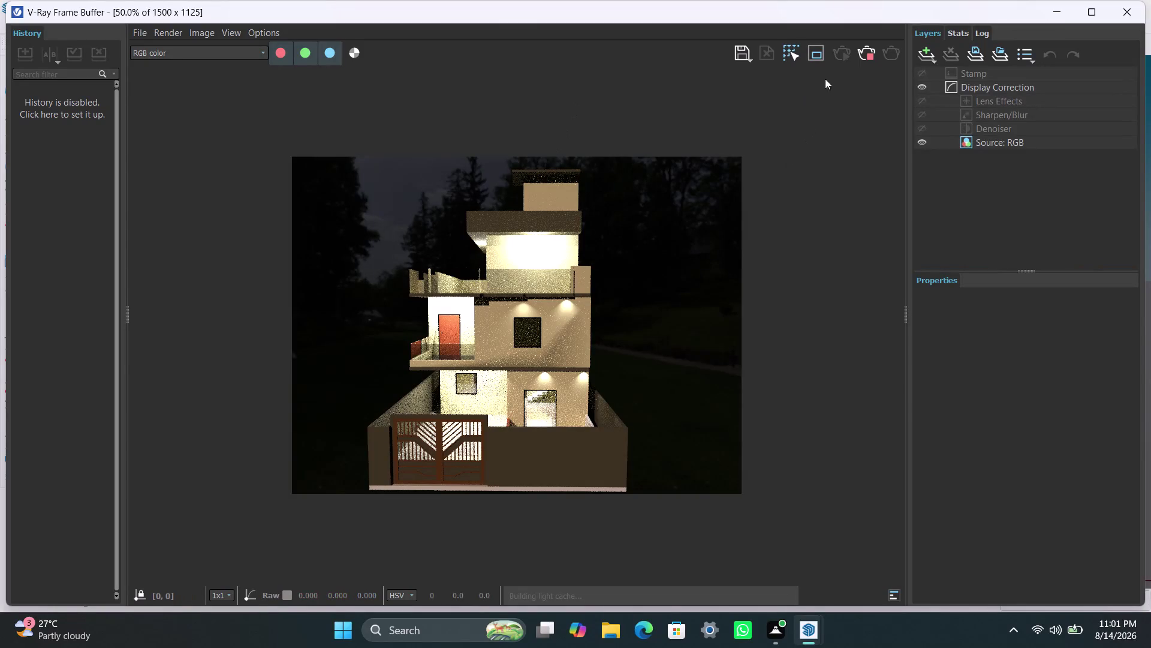
Return to SketchUp and show the V-Ray Asset Editor's list of scene lights.
click(870, 56)
click(1050, 13)
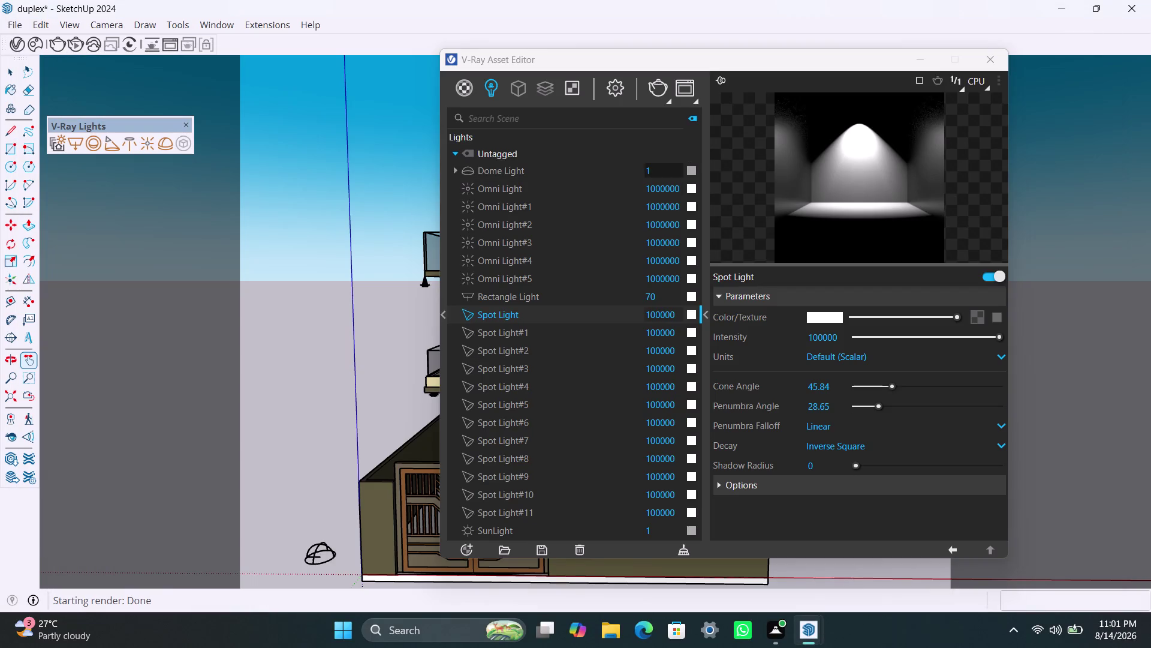
Lower Omni Lights #5, #4, #3 and #2 from 1000000 to 100000 intensity.
click(681, 275)
key(BackSpace)
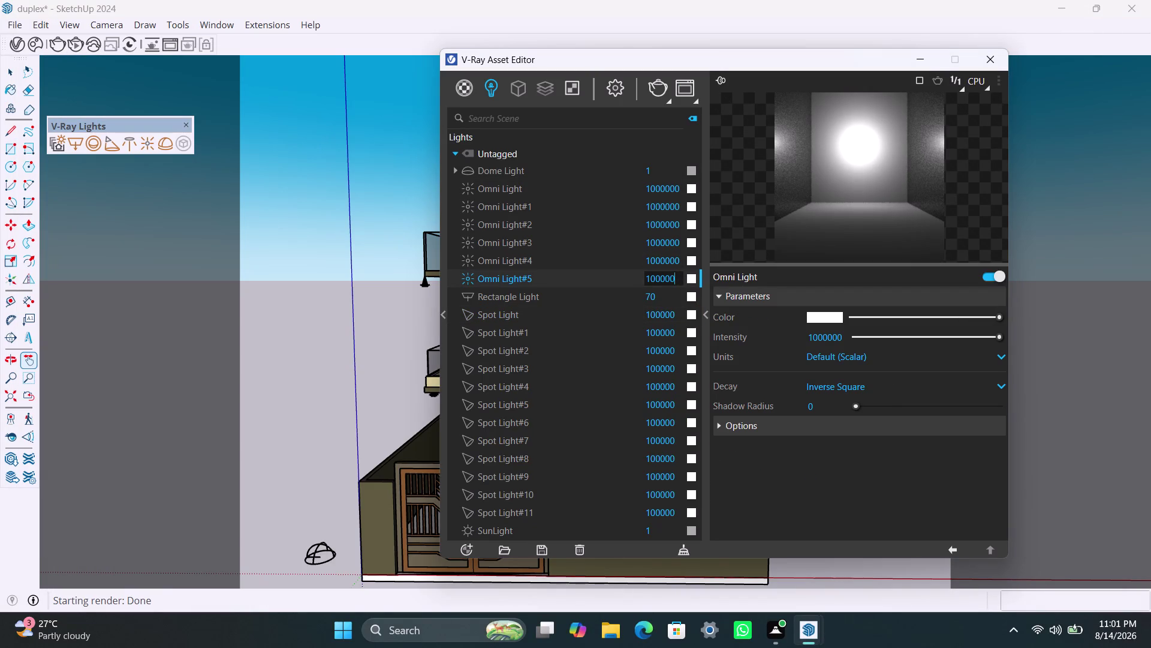
click(680, 261)
key(BackSpace)
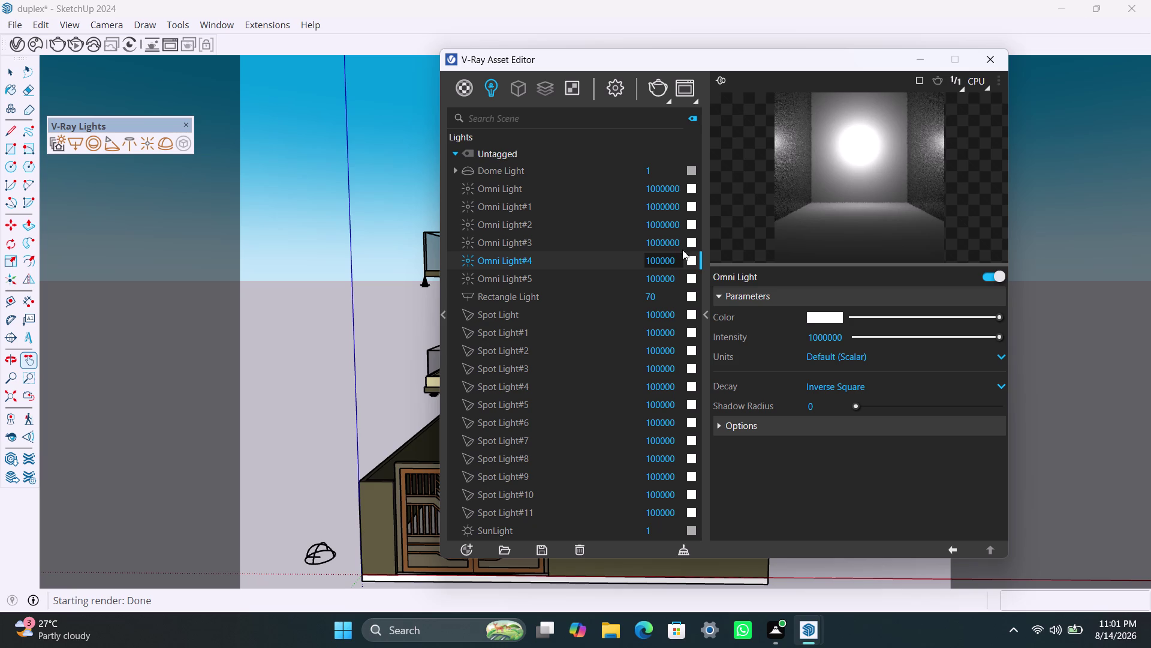
click(682, 242)
key(BackSpace)
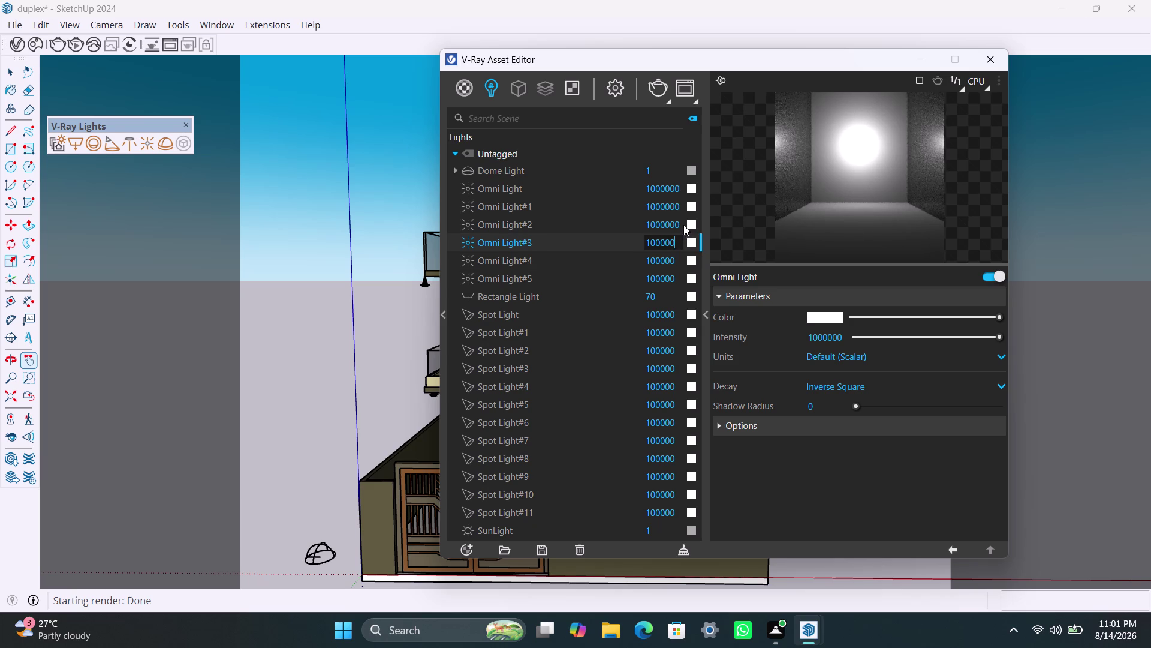
click(682, 223)
key(BackSpace)
Lower Omni Light#1 and Omni Light to 100000, then start a new render.
click(684, 205)
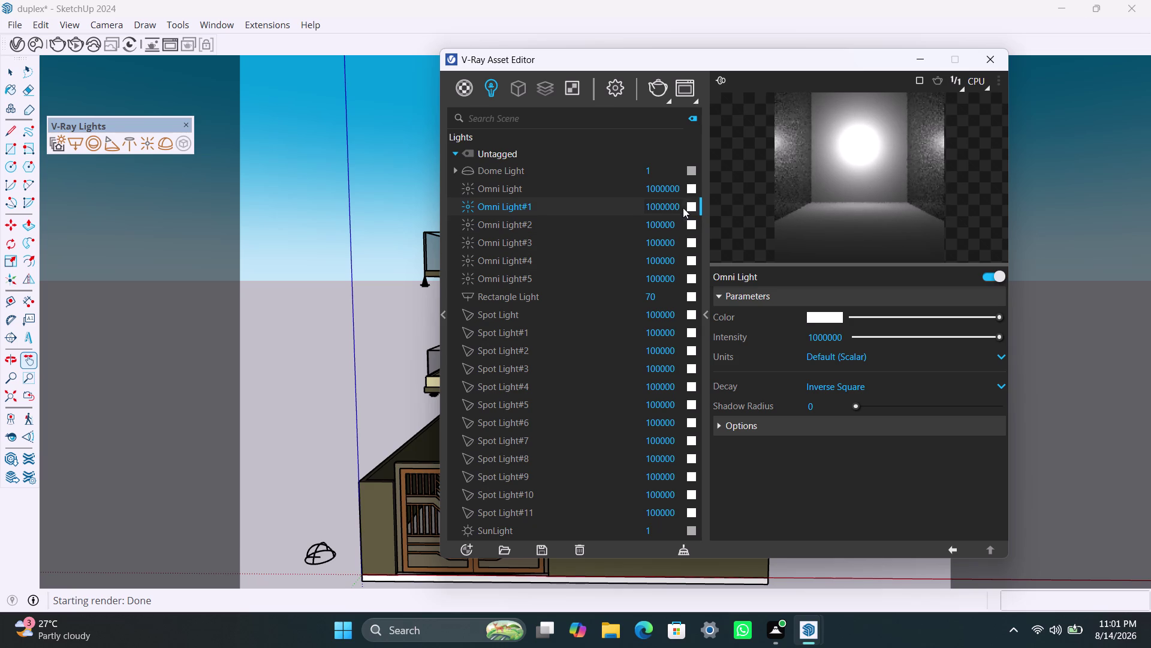
click(682, 207)
key(BackSpace)
click(681, 191)
key(BackSpace)
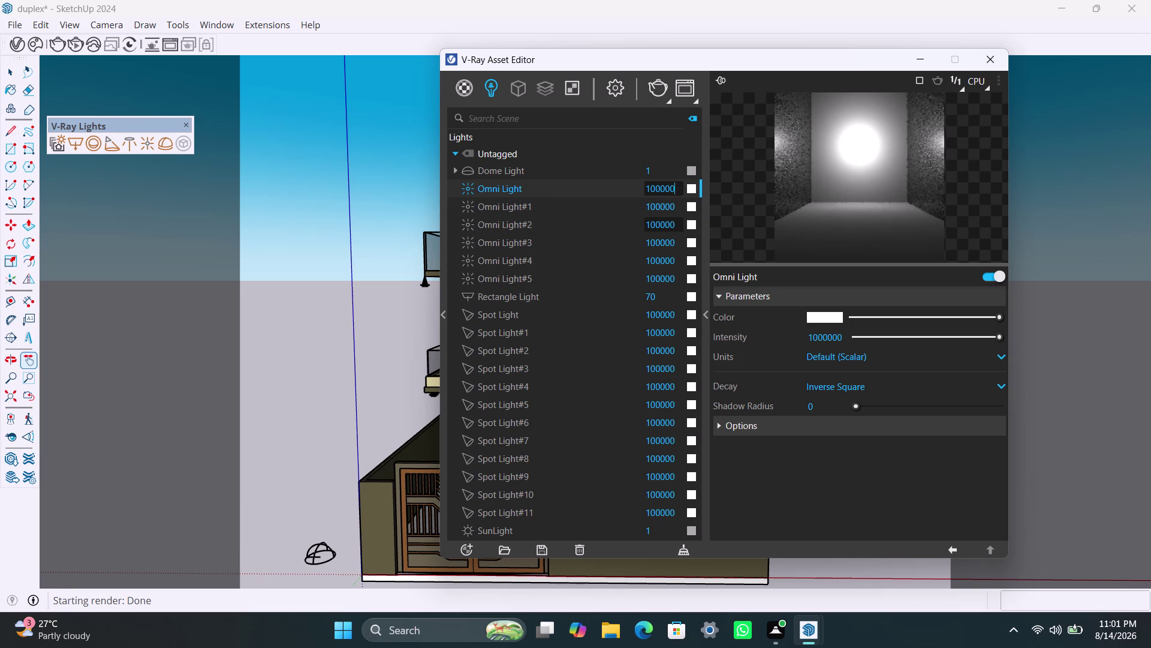
click(74, 43)
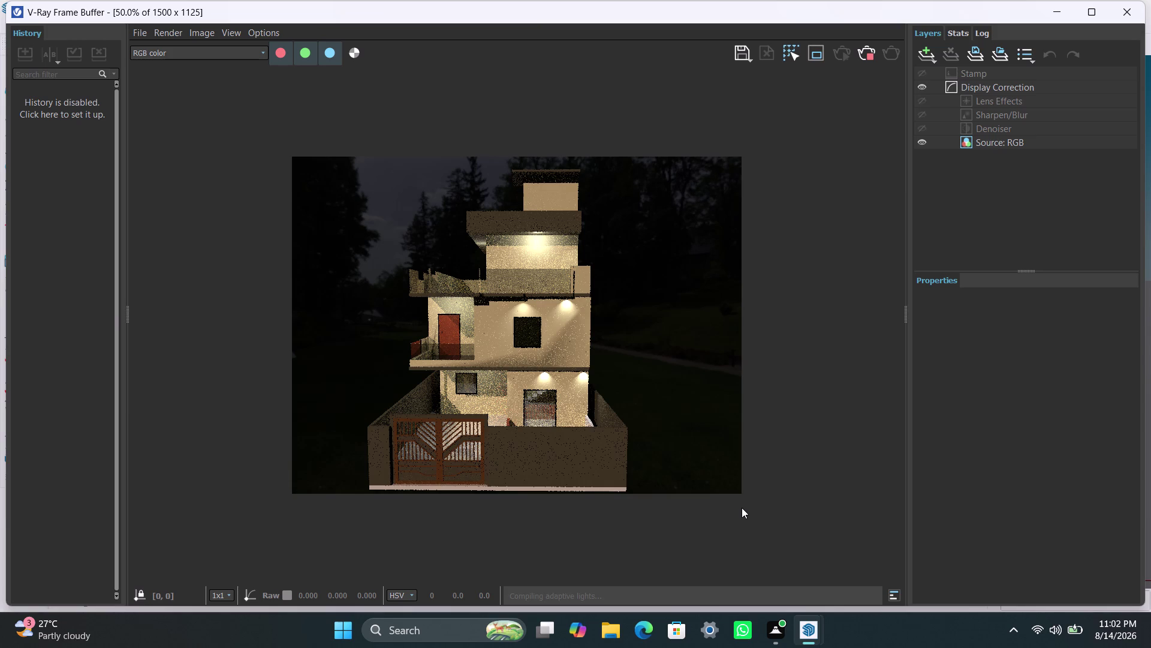
Let the dimmer night render finish updating in the V-Ray Frame Buffer.
click(742, 508)
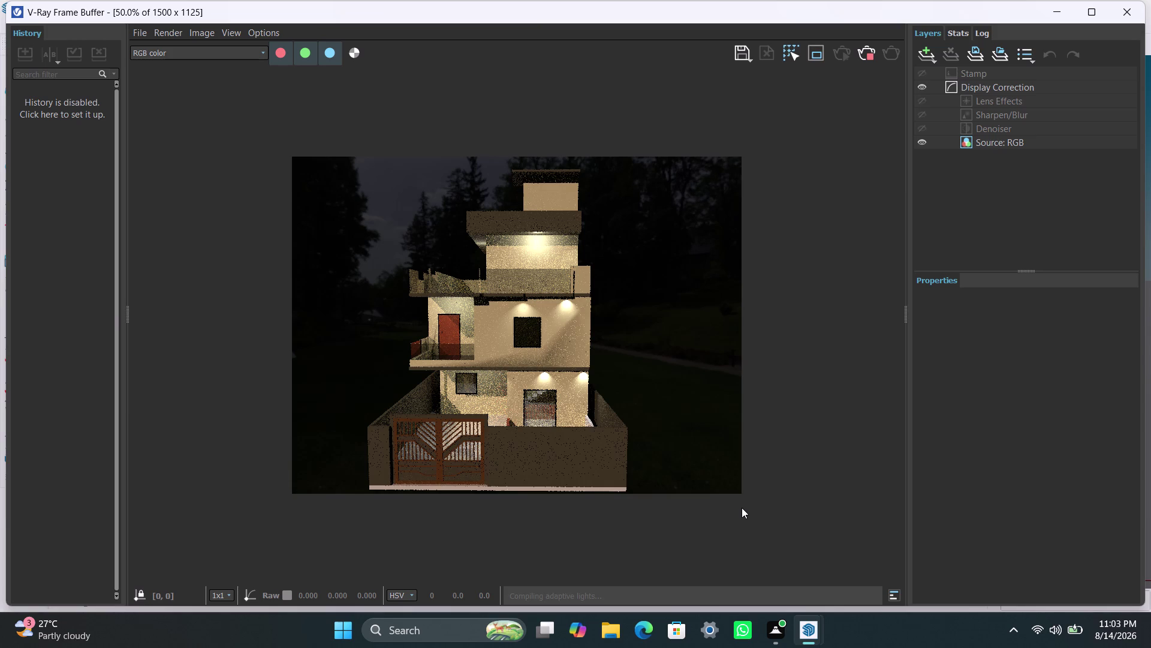